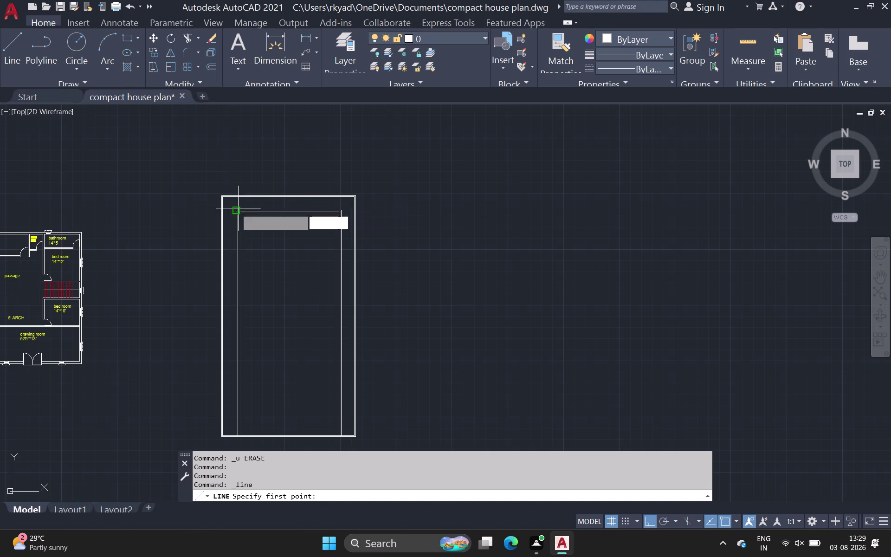
Start a line at the inner top-left corner and draw the 6'6" top edge.
scroll(up, 3)
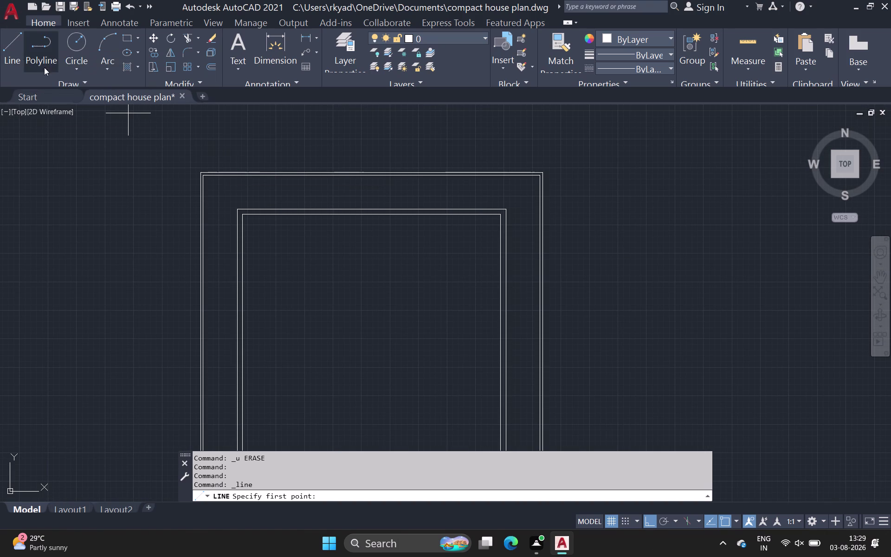
click(11, 53)
scroll(up, 3)
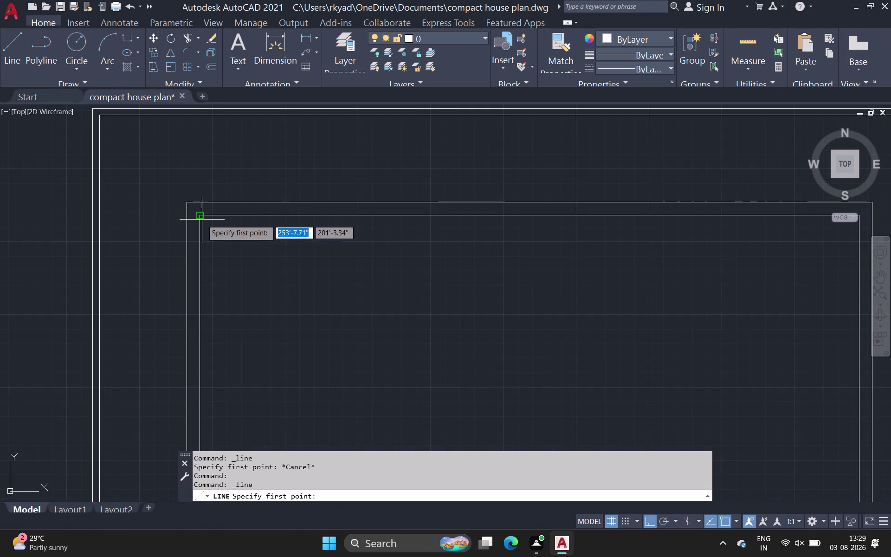
click(201, 216)
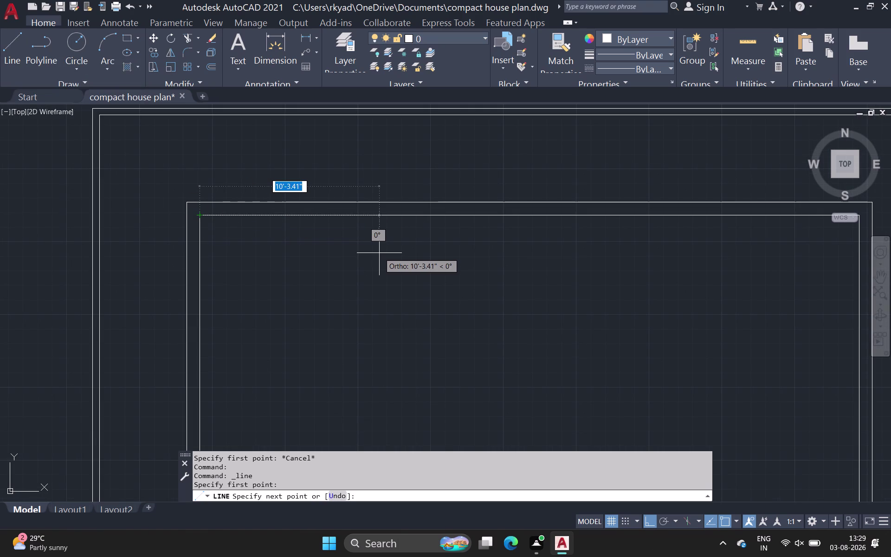
text(6')
key(6)
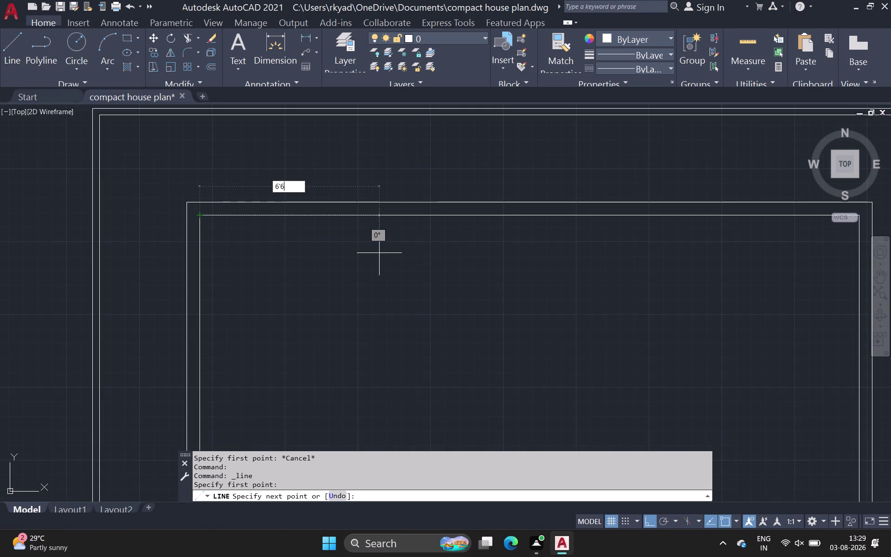
key(space)
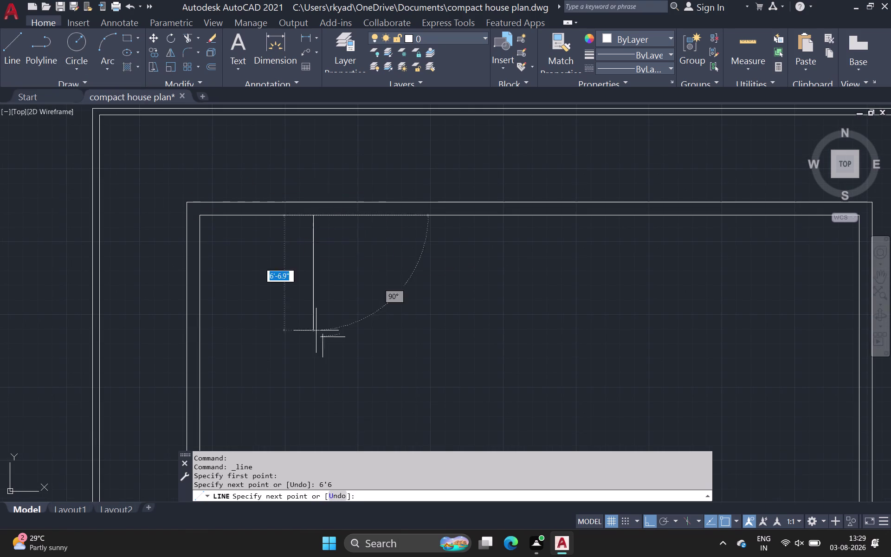
Draw the 9'3" right edge, then end the bottom edge on the inner left wall.
middle_drag(332, 344, 341, 302)
scroll(down, 3)
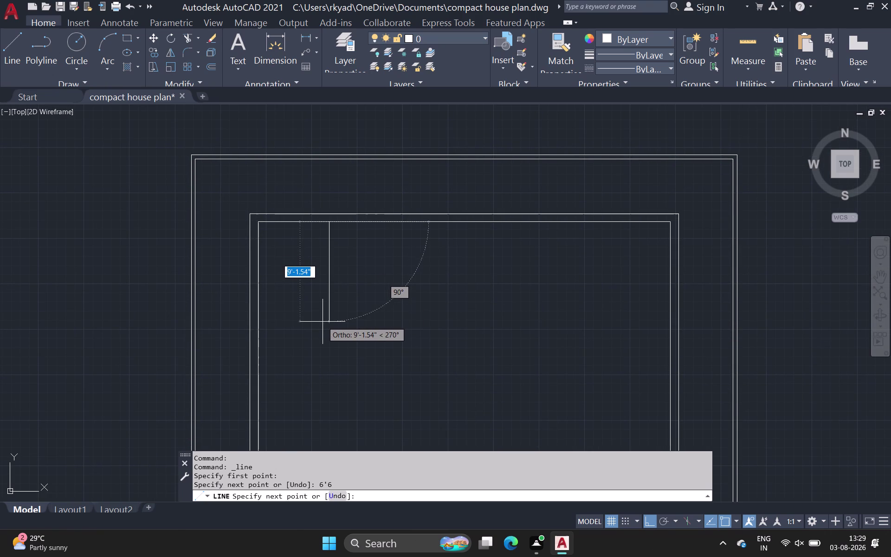
key(6)
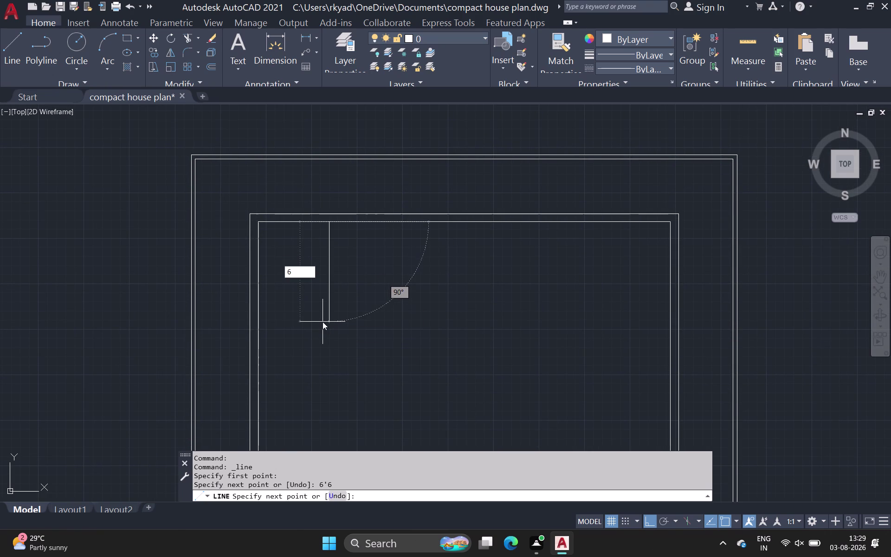
key(BackSpace)
key(9)
key(apostrophe)
key(3)
key(space)
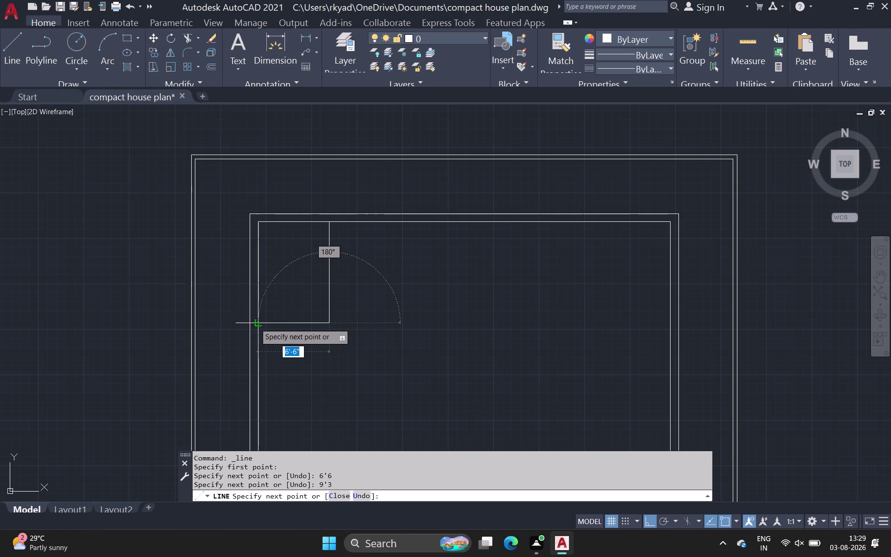
click(255, 324)
key(space)
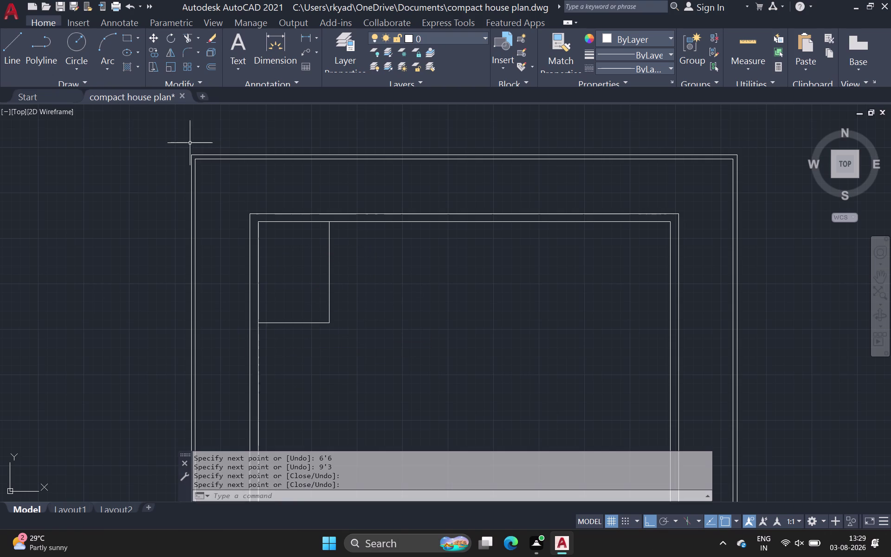
click(212, 64)
Enter a wrong 4,5 offset distance, then cancel and restart the offset.
scroll(up, 3)
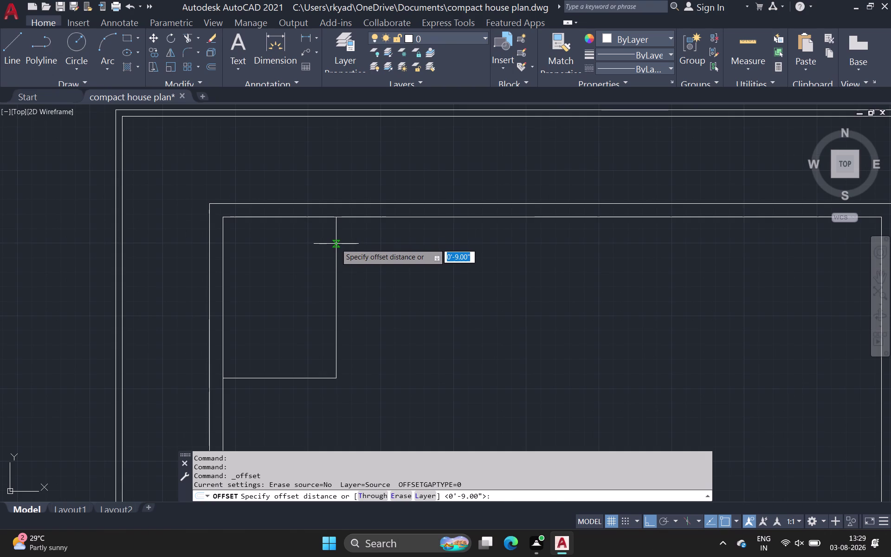
click(337, 244)
text(4)
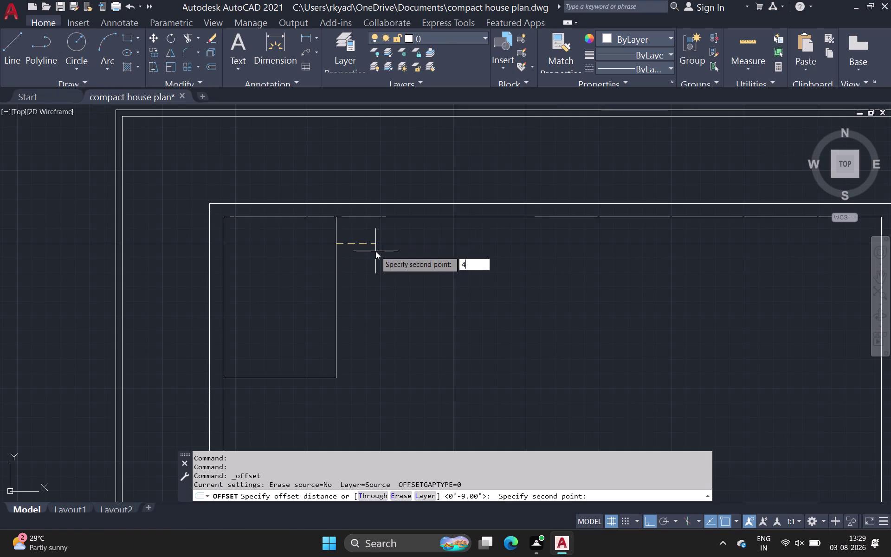
text(,5)
key(space)
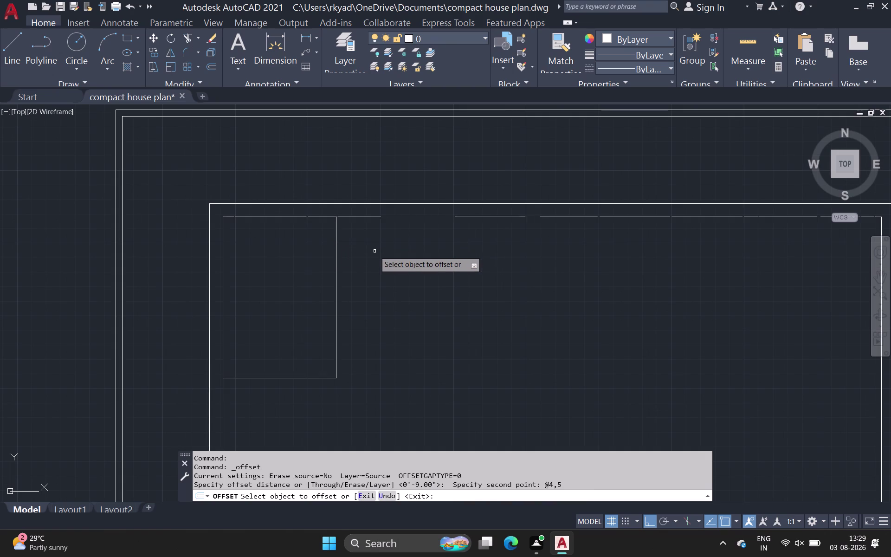
key(Escape)
key(space)
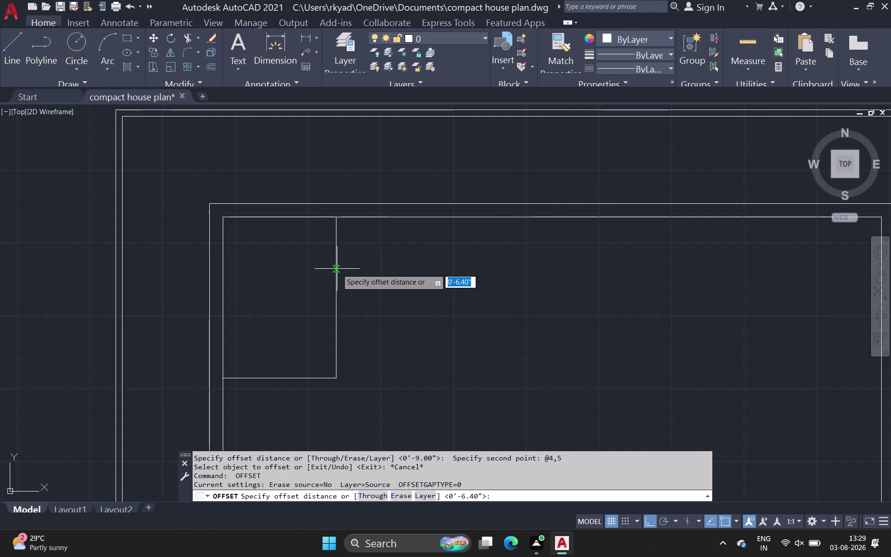
Offset the room's right edge 4.5 inches to the right.
scroll(up, 3)
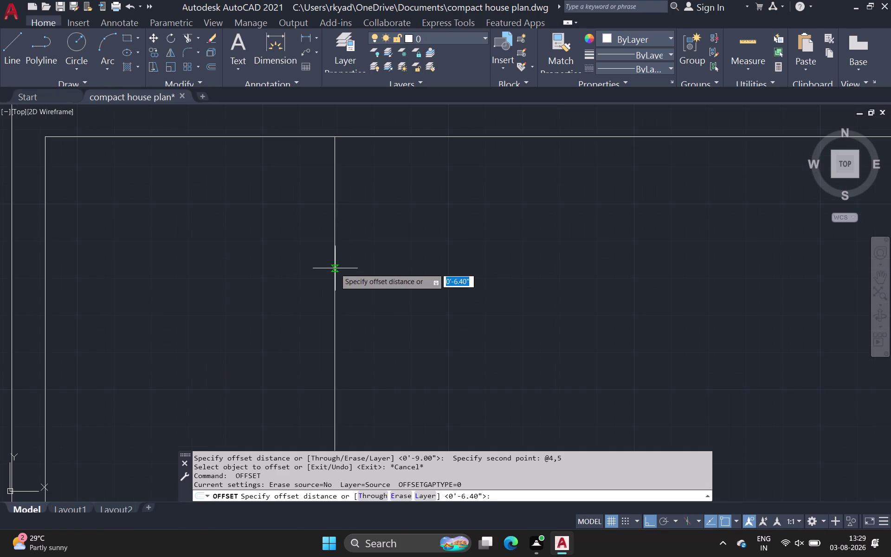
click(335, 269)
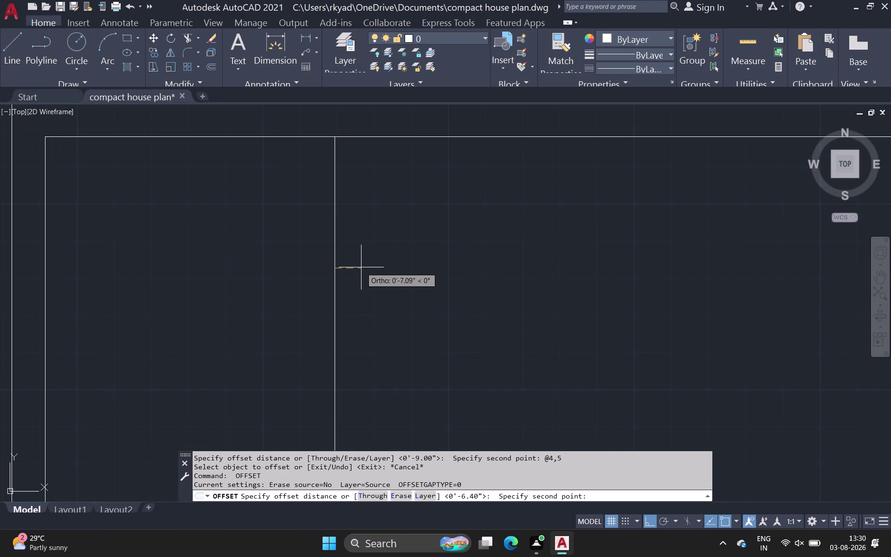
key(4)
text(.)
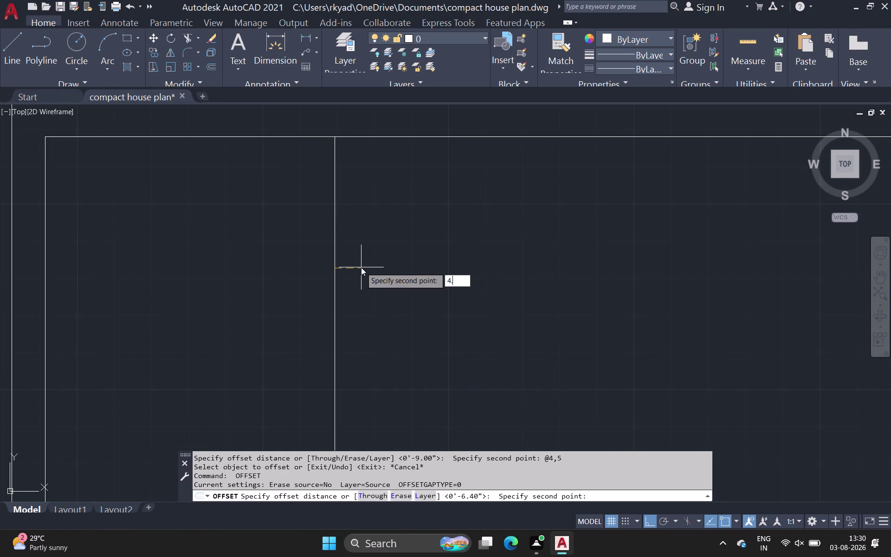
text(5)
key(space)
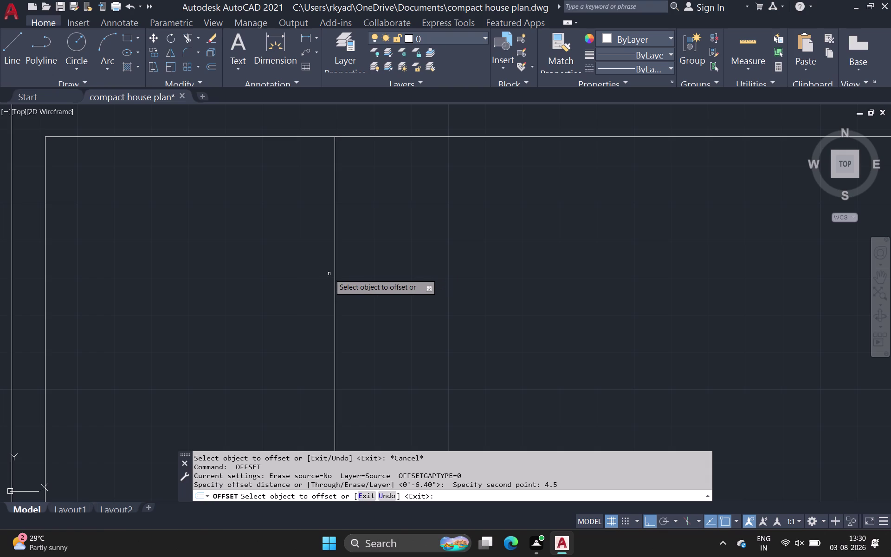
click(334, 270)
click(353, 271)
Offset the room's bottom edge 4.5 inches downward.
scroll(down, 3)
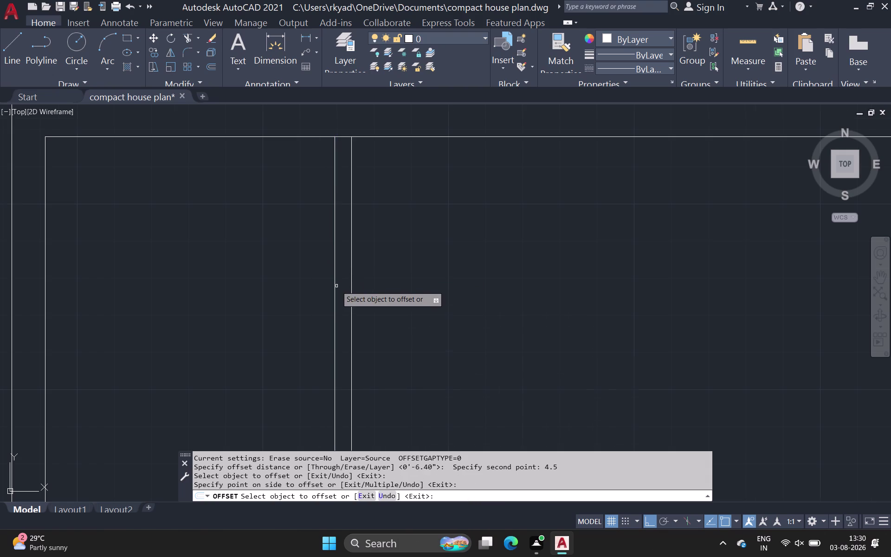
scroll(down, 3)
middle_drag(268, 310, 336, 215)
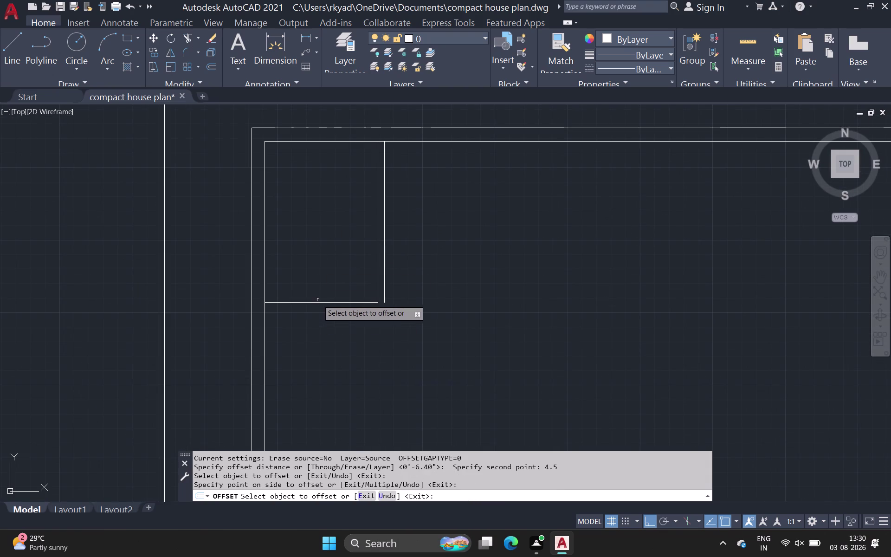
click(318, 302)
click(313, 323)
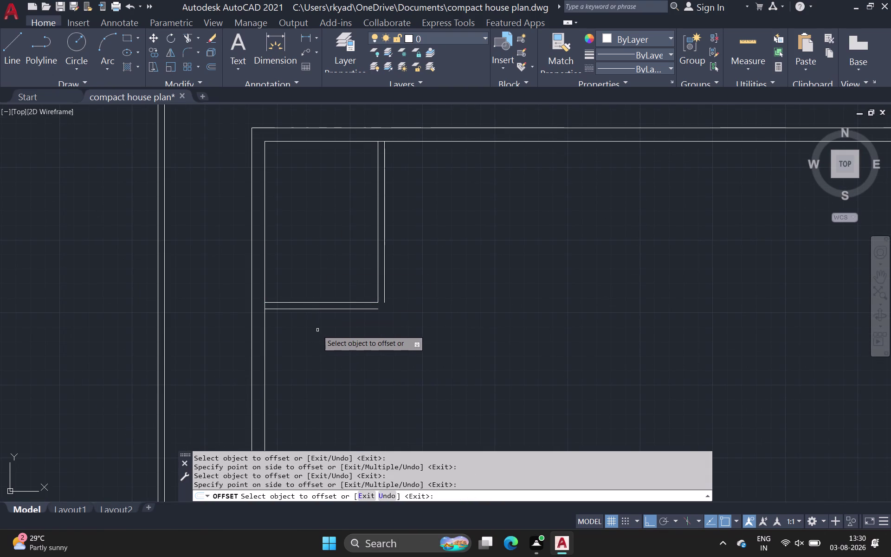
key(space)
key(space)
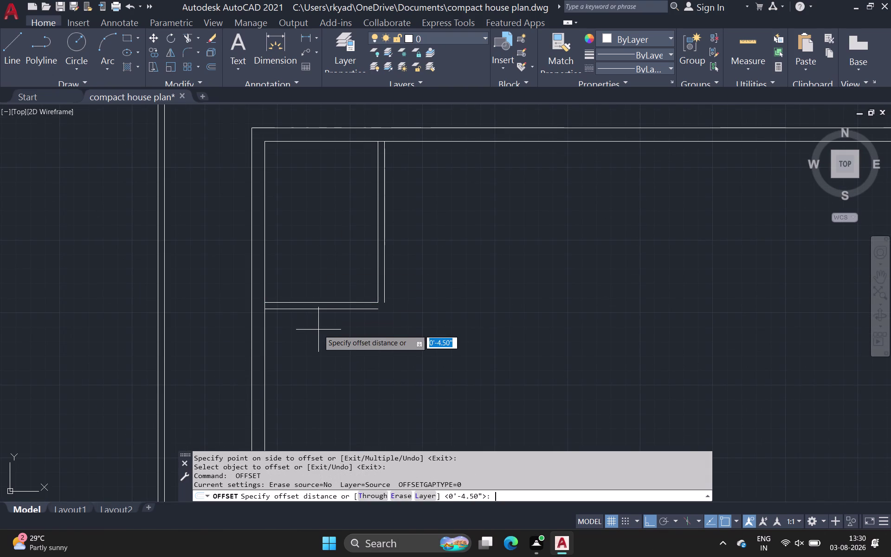